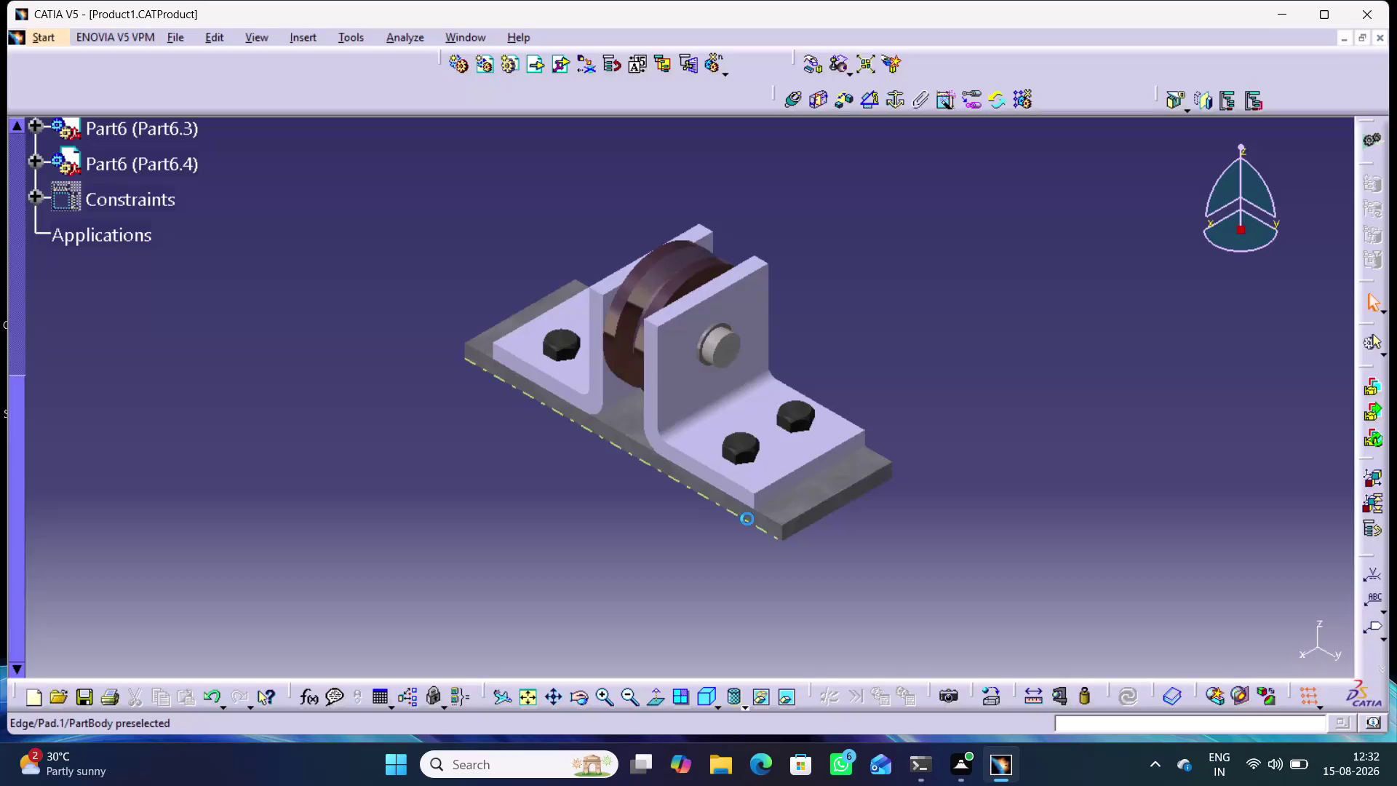
Start a new document from the pulley support assembly with Ctrl+N.
click(667, 522)
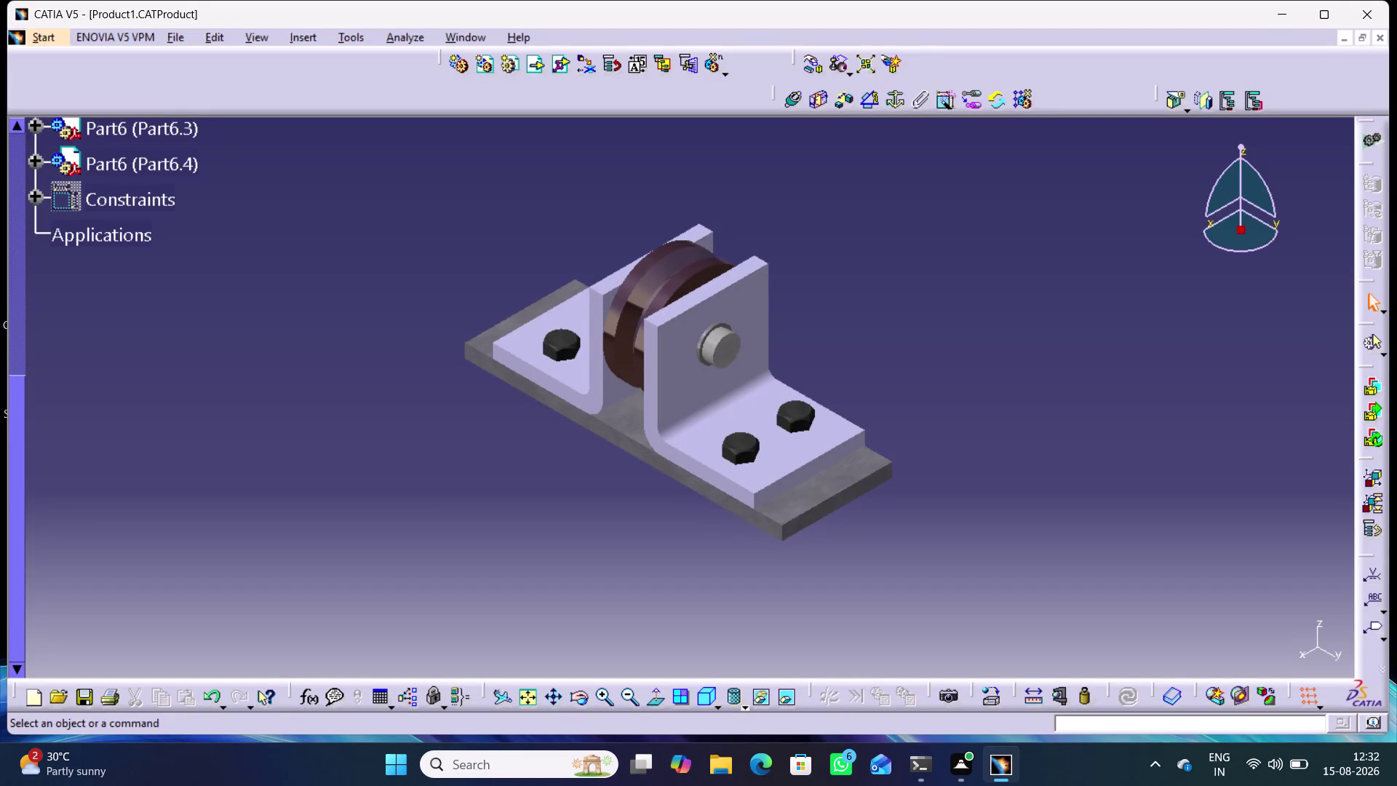
key(ctrl+n)
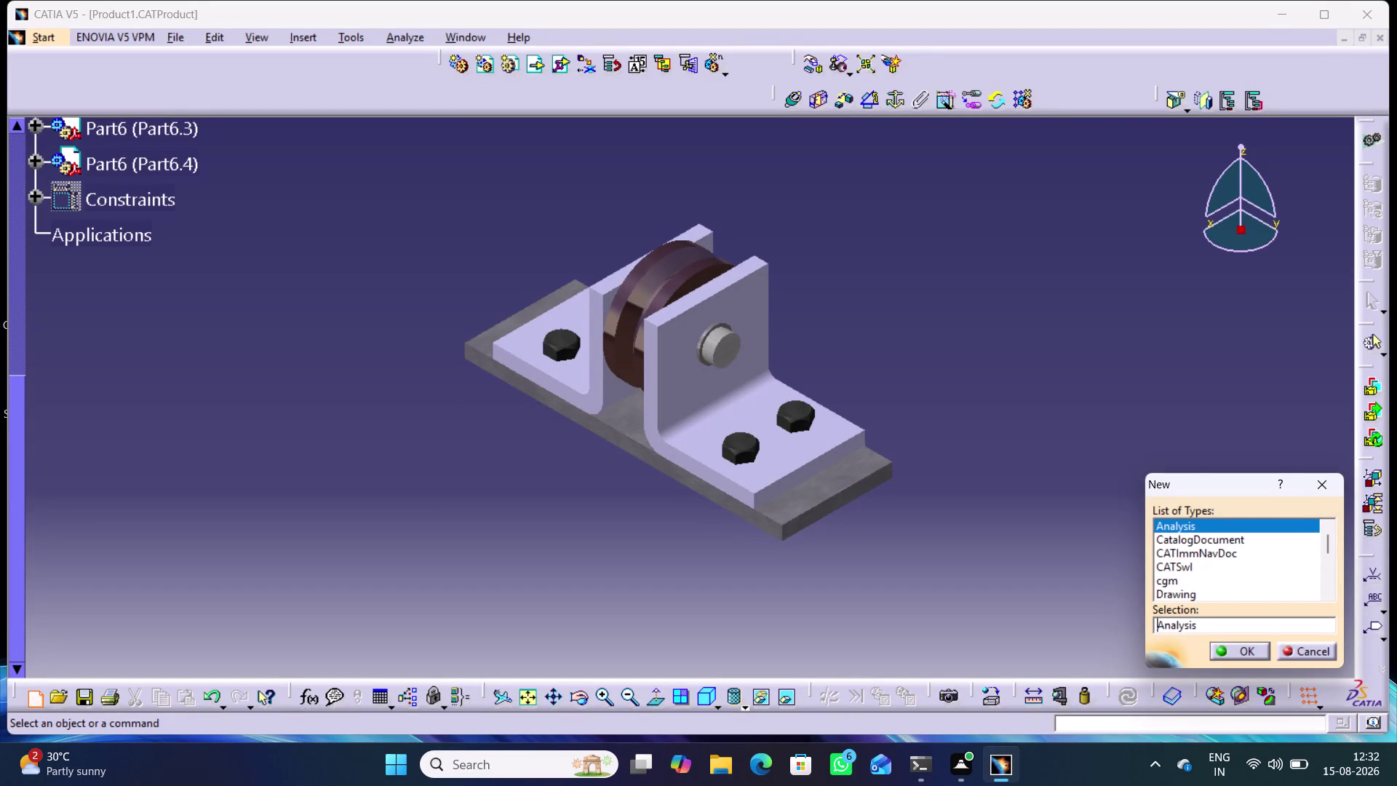
Choose Drawing as the new document type and confirm.
click(1174, 591)
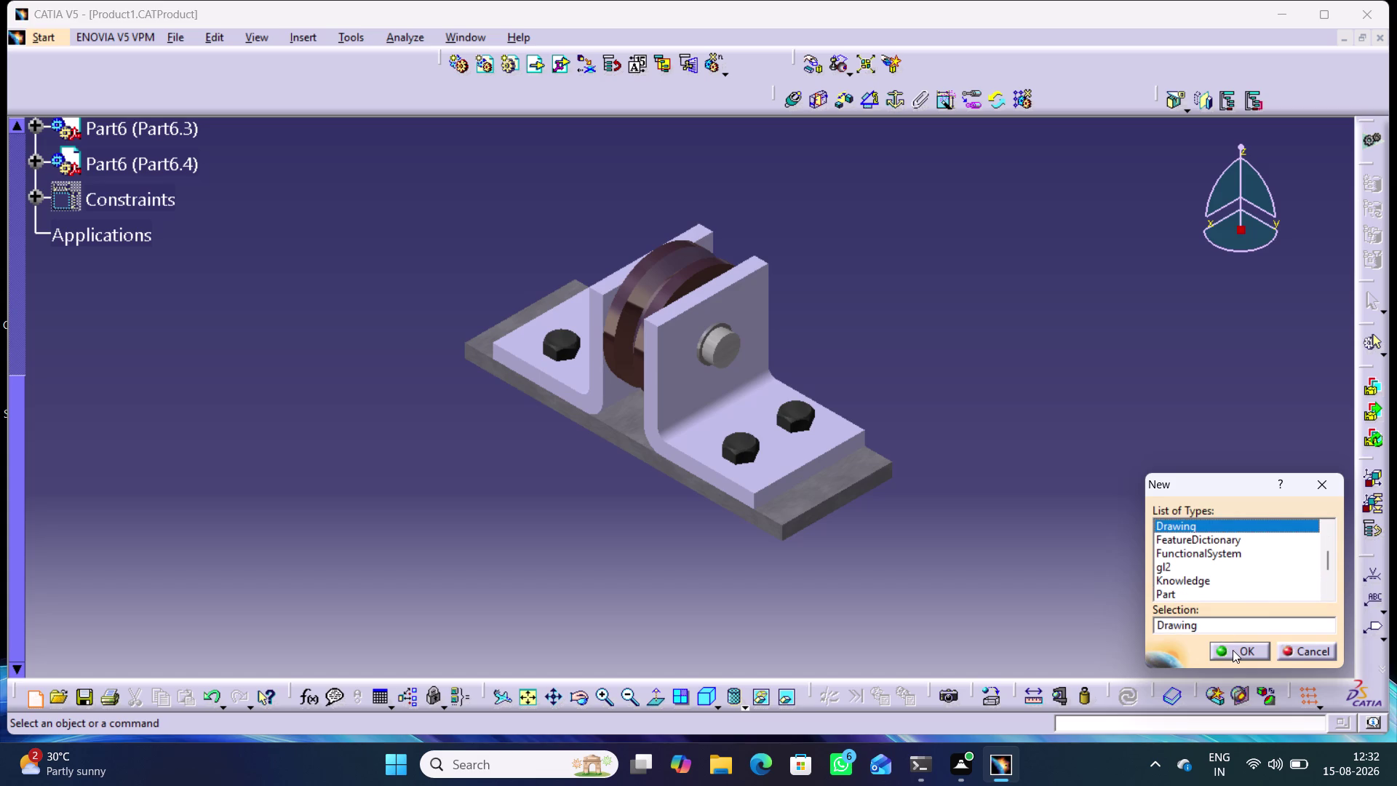
click(1232, 650)
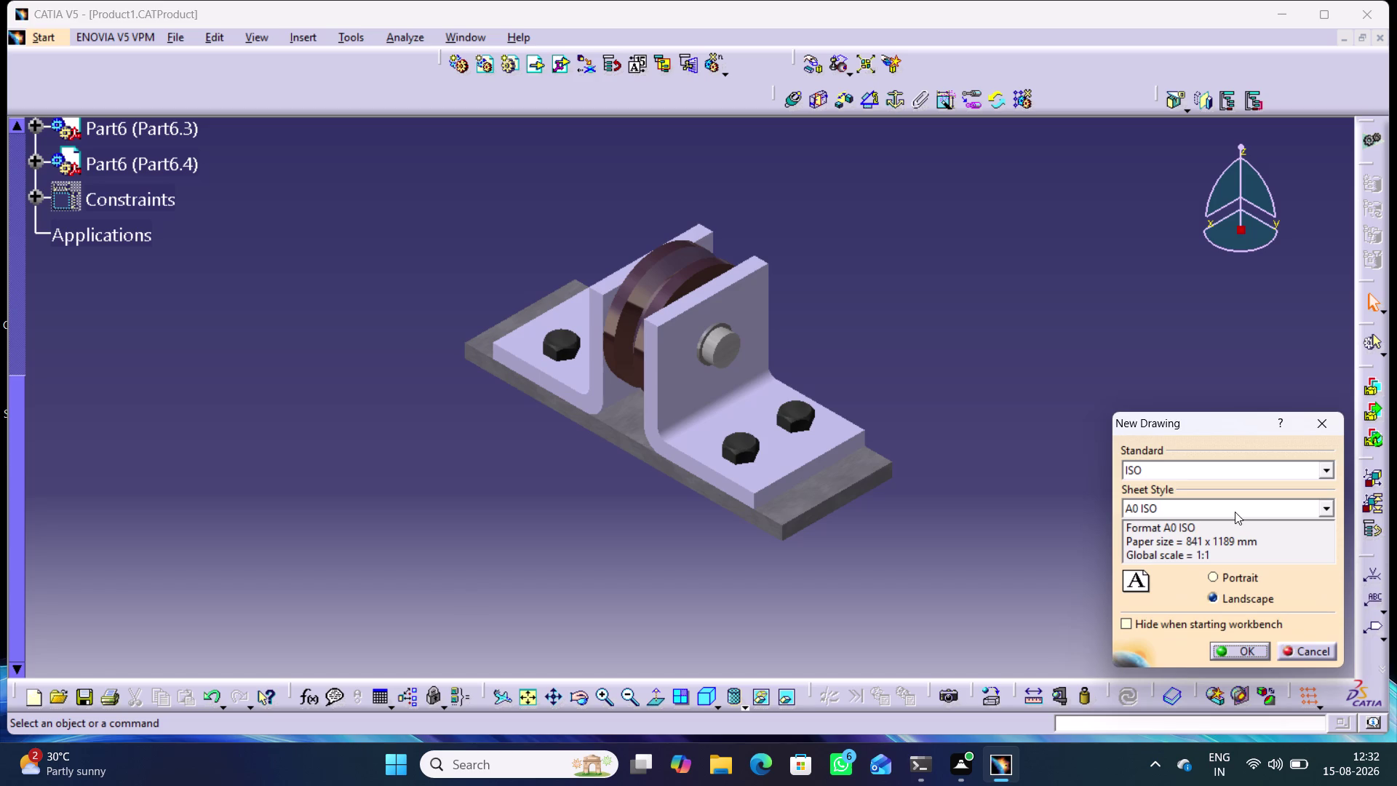
Set ISO standard and A0 ISO sheet, briefly trying A1 ISO, in landscape orientation.
click(1323, 467)
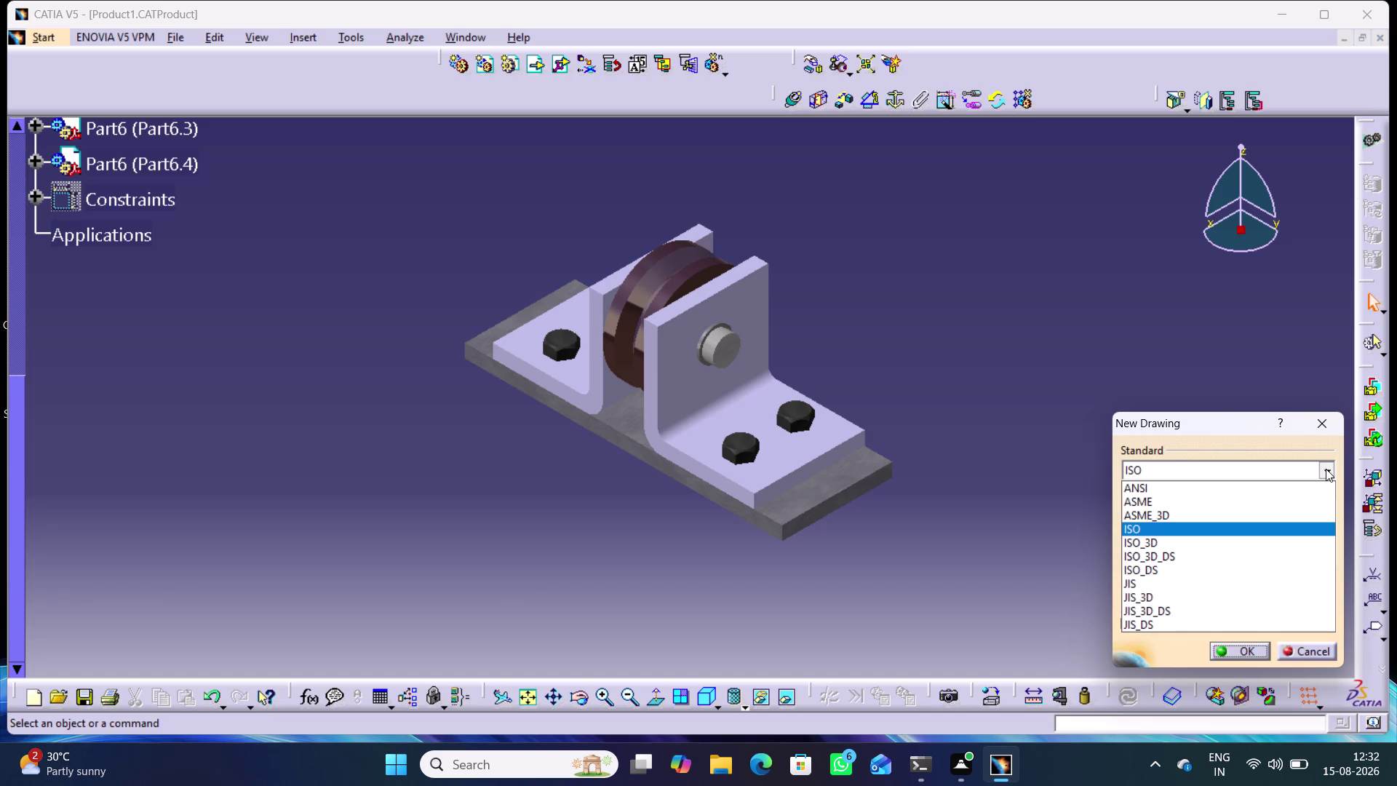
click(1326, 469)
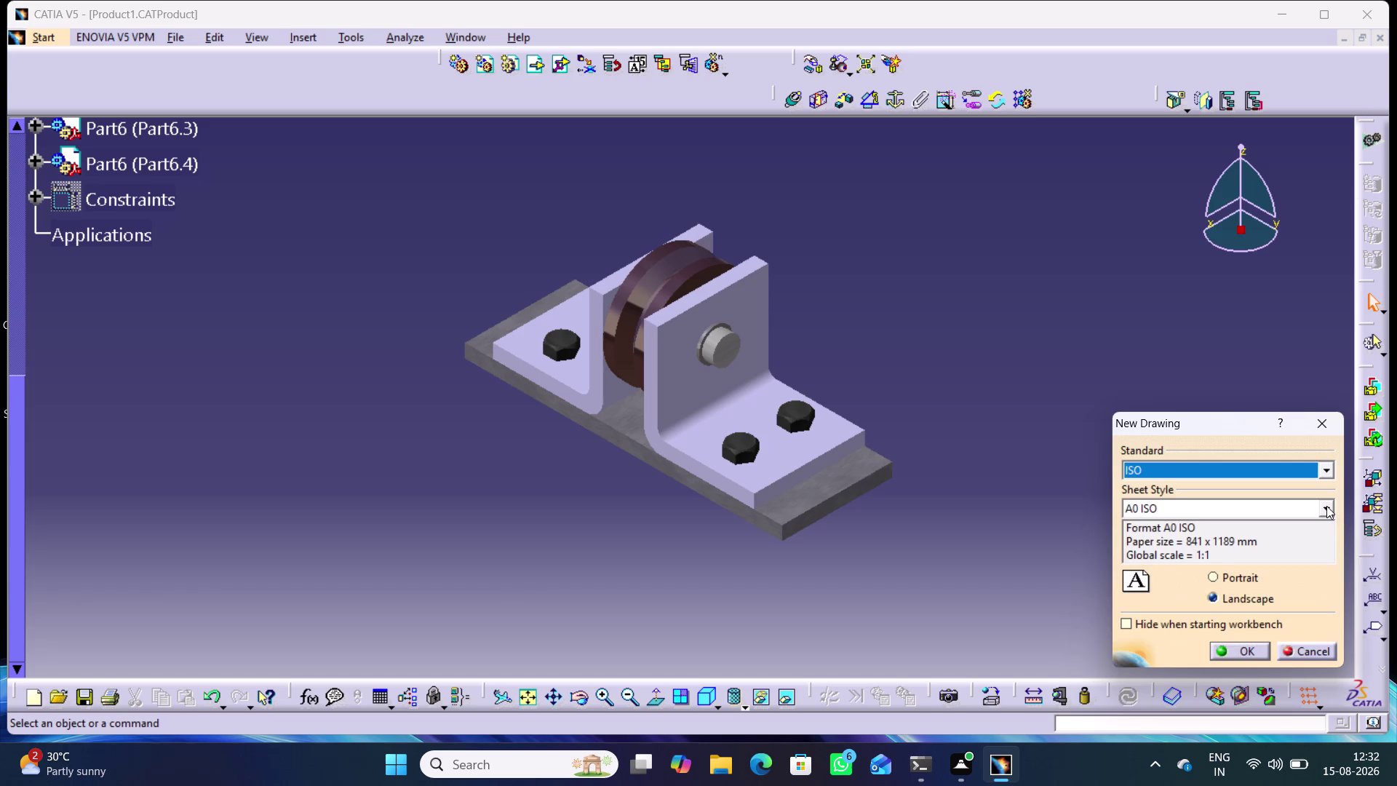
click(1326, 505)
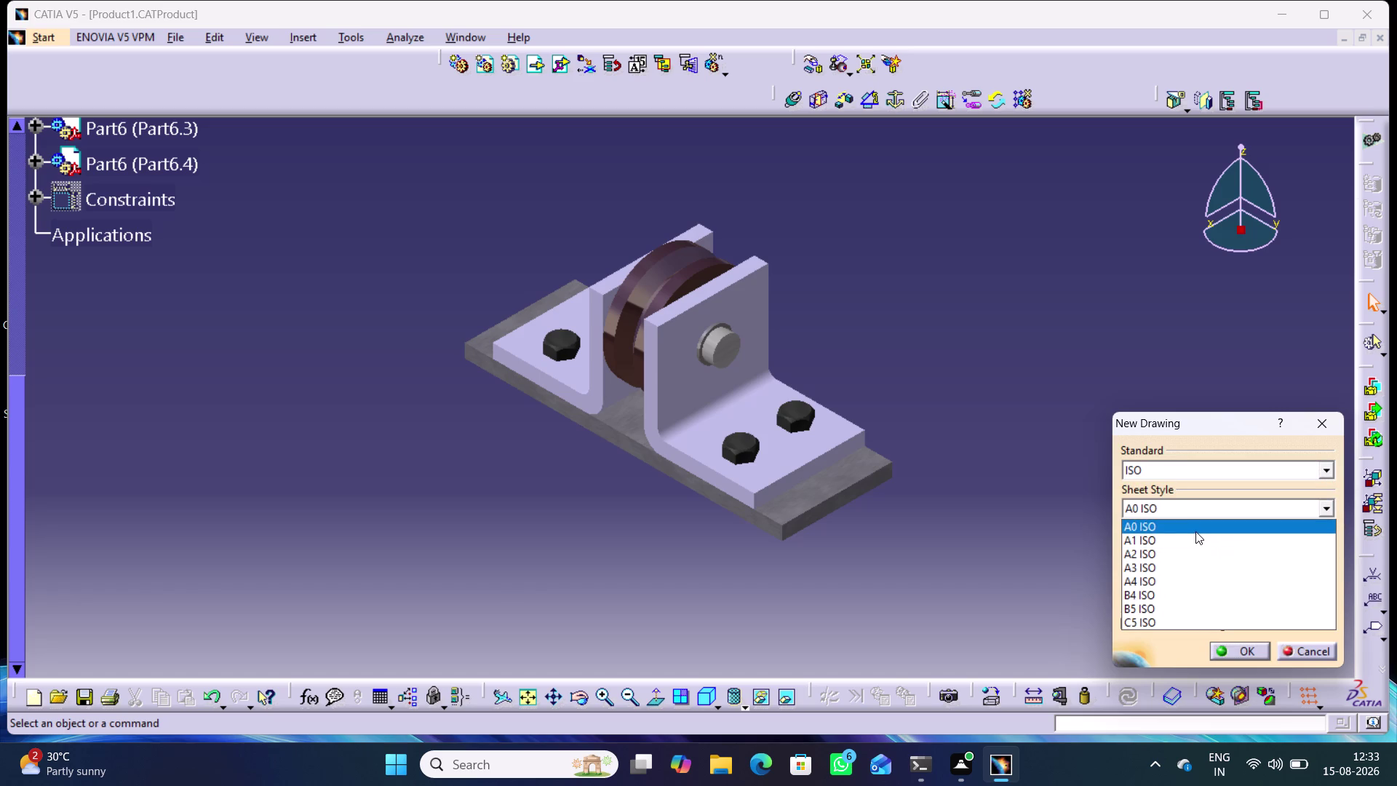
click(1196, 531)
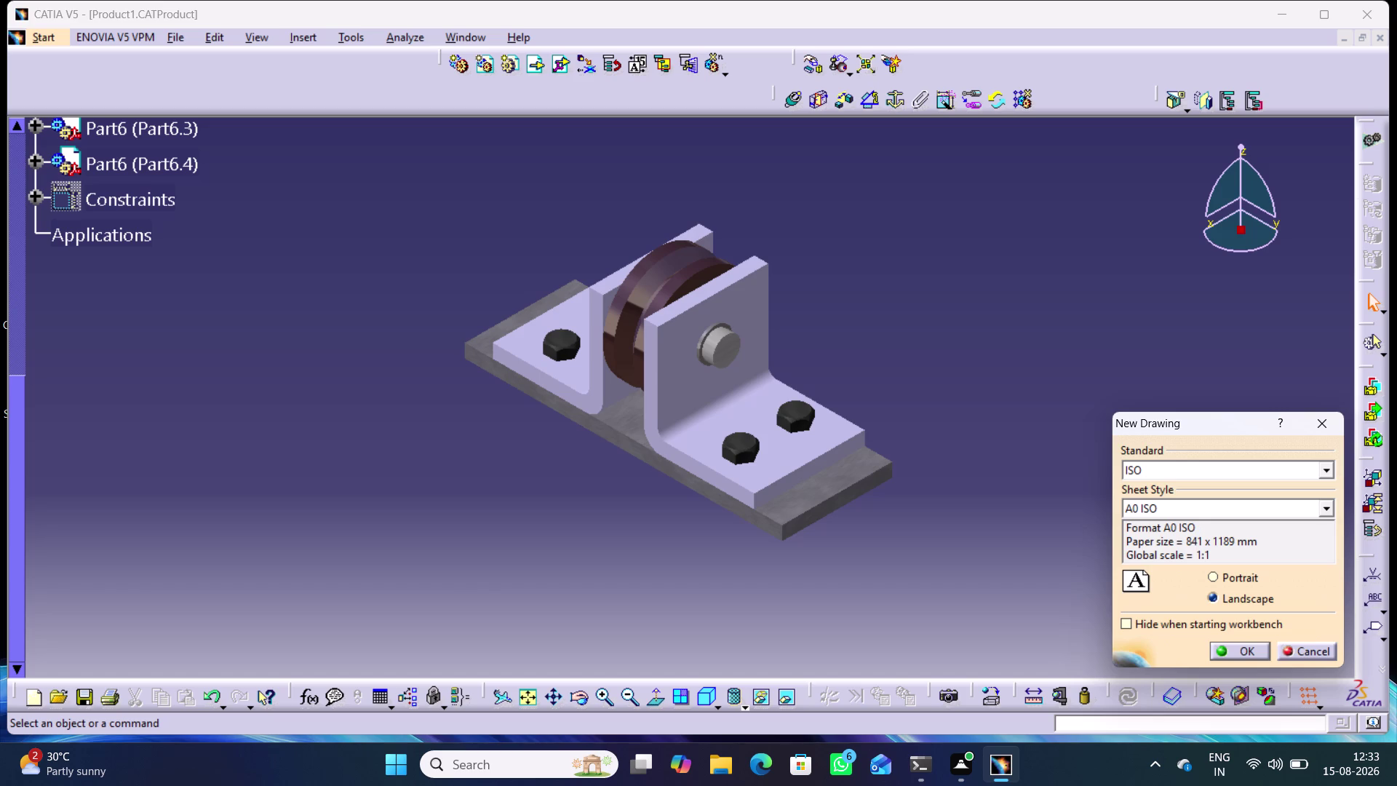
click(1325, 510)
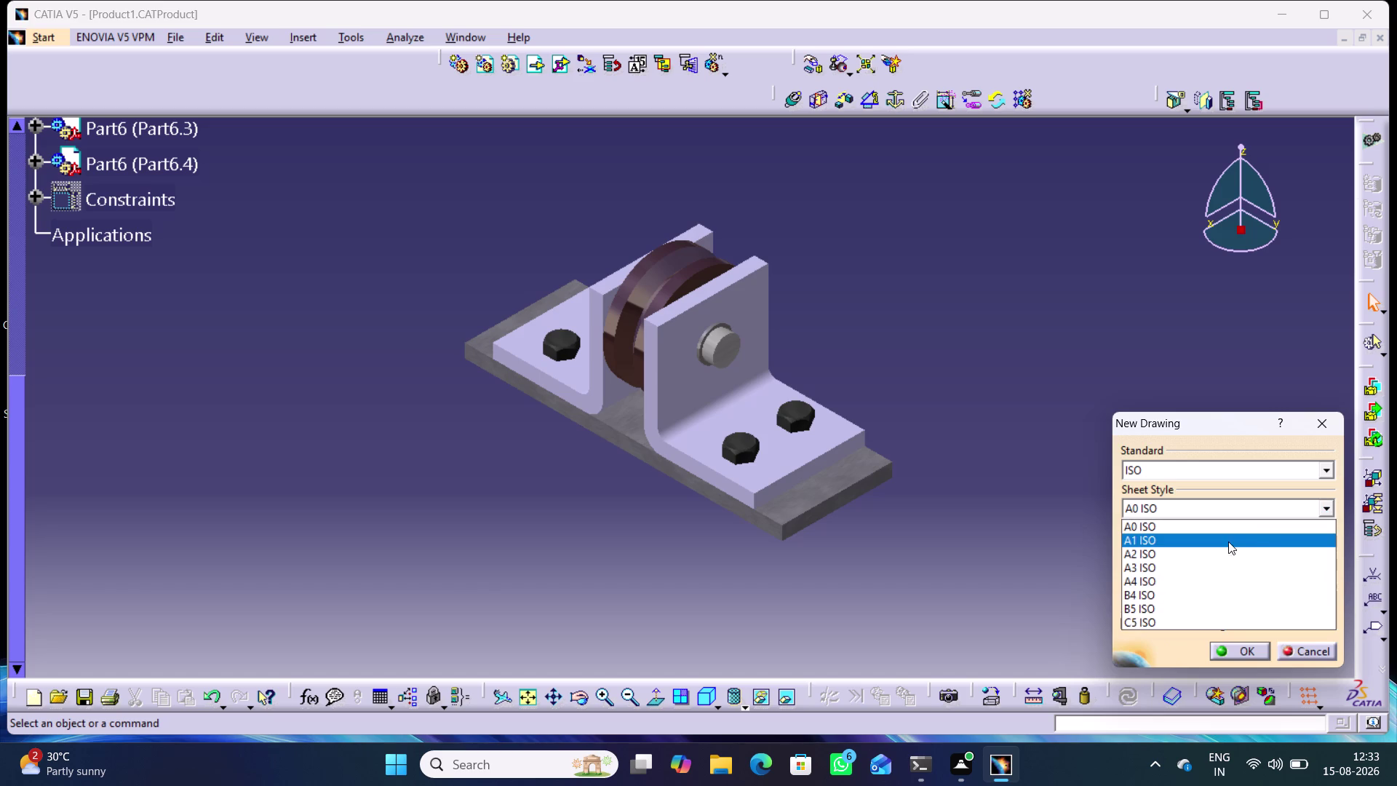
click(1193, 543)
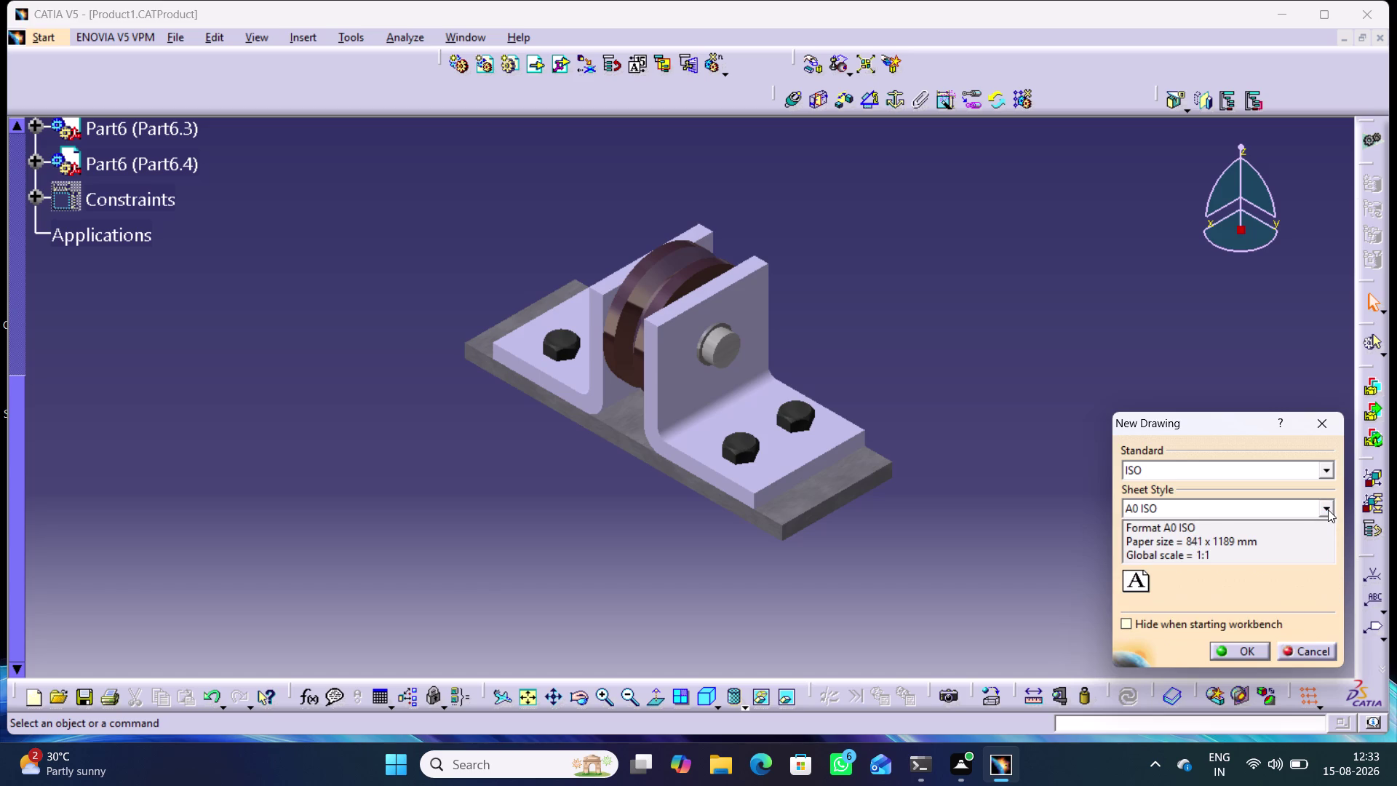
click(1327, 509)
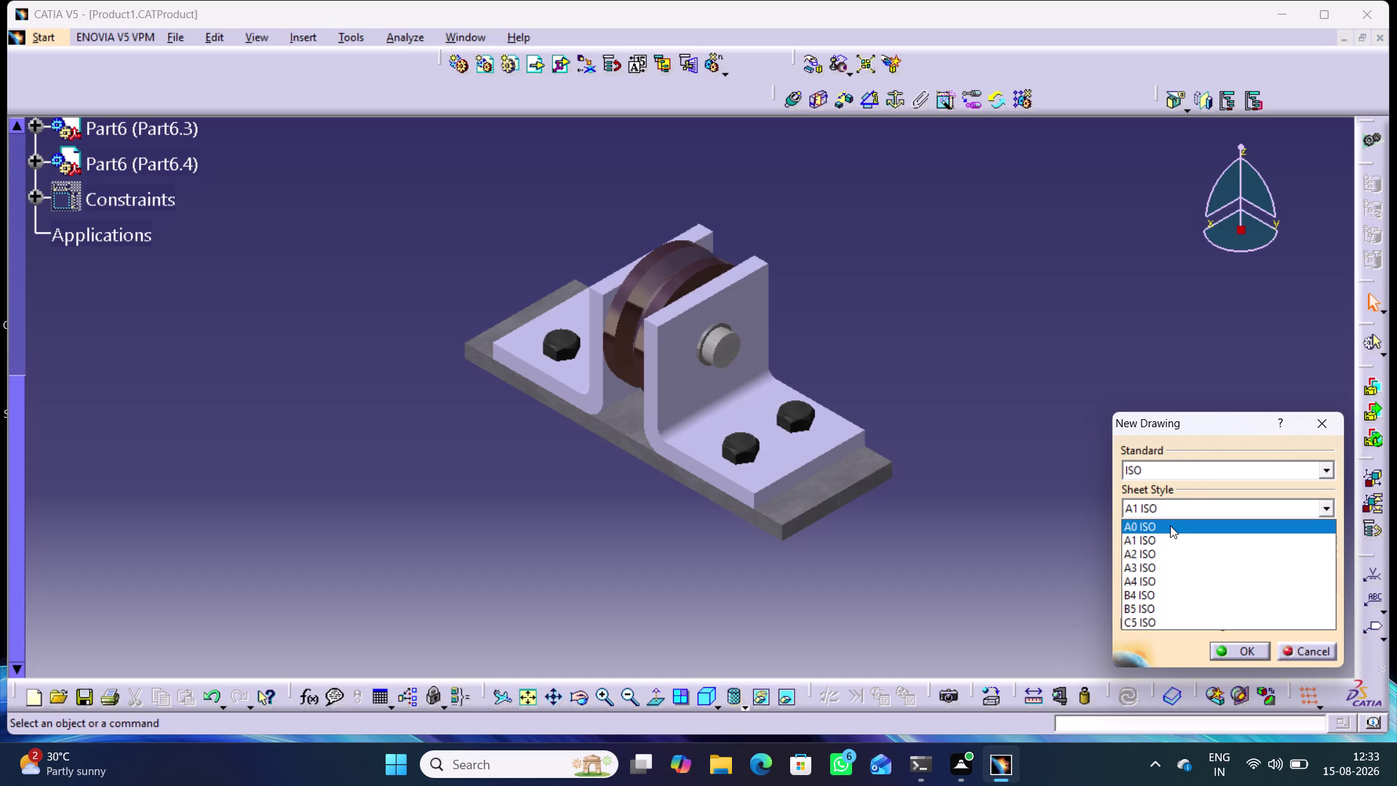
click(1170, 526)
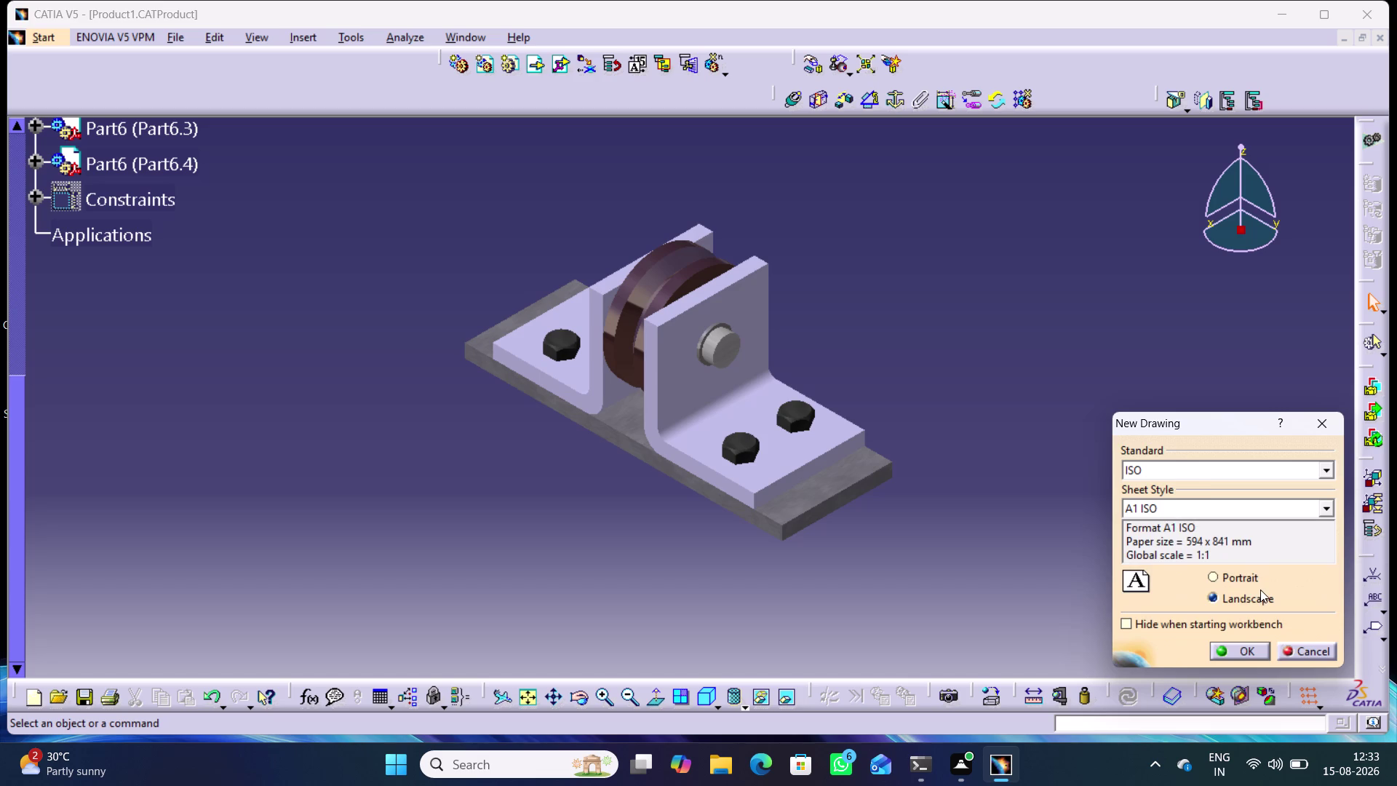
click(1239, 649)
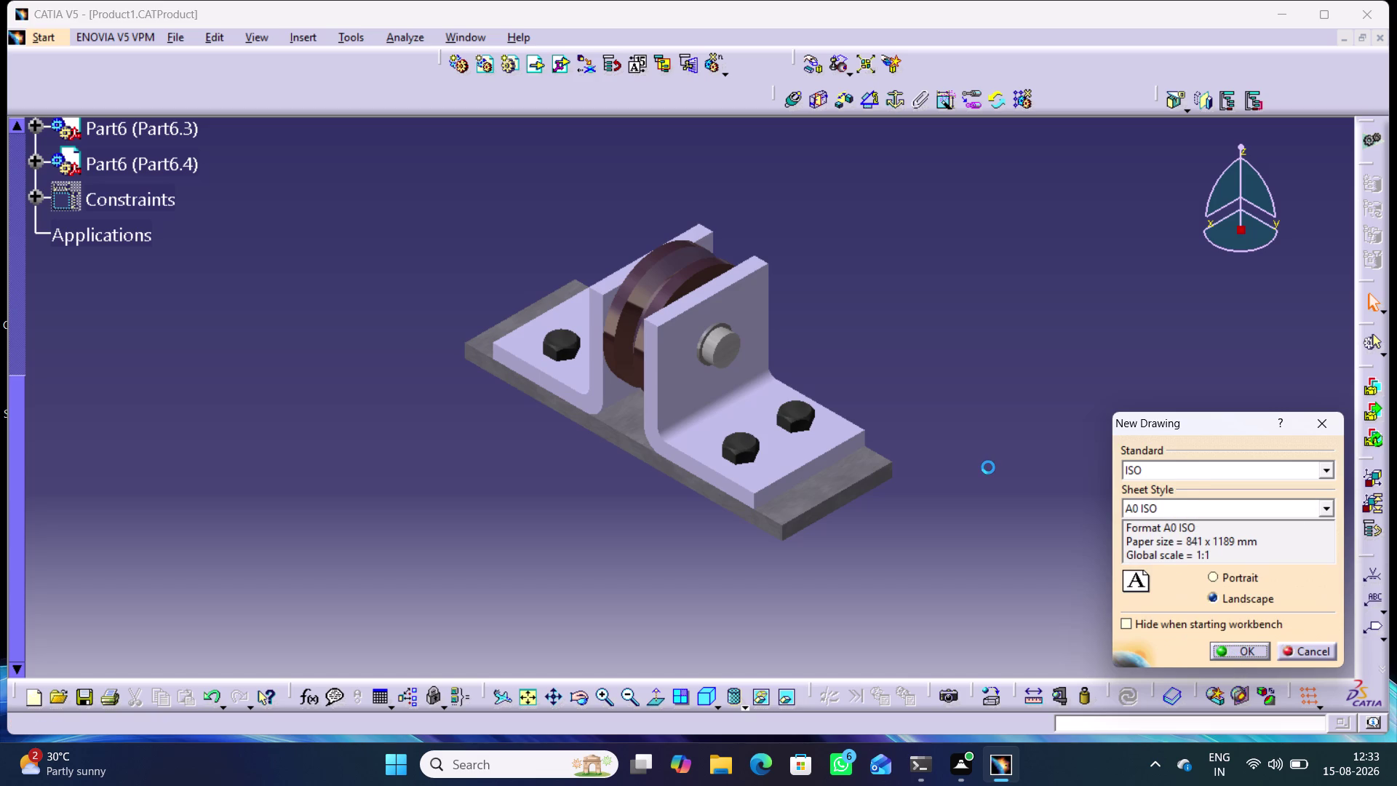